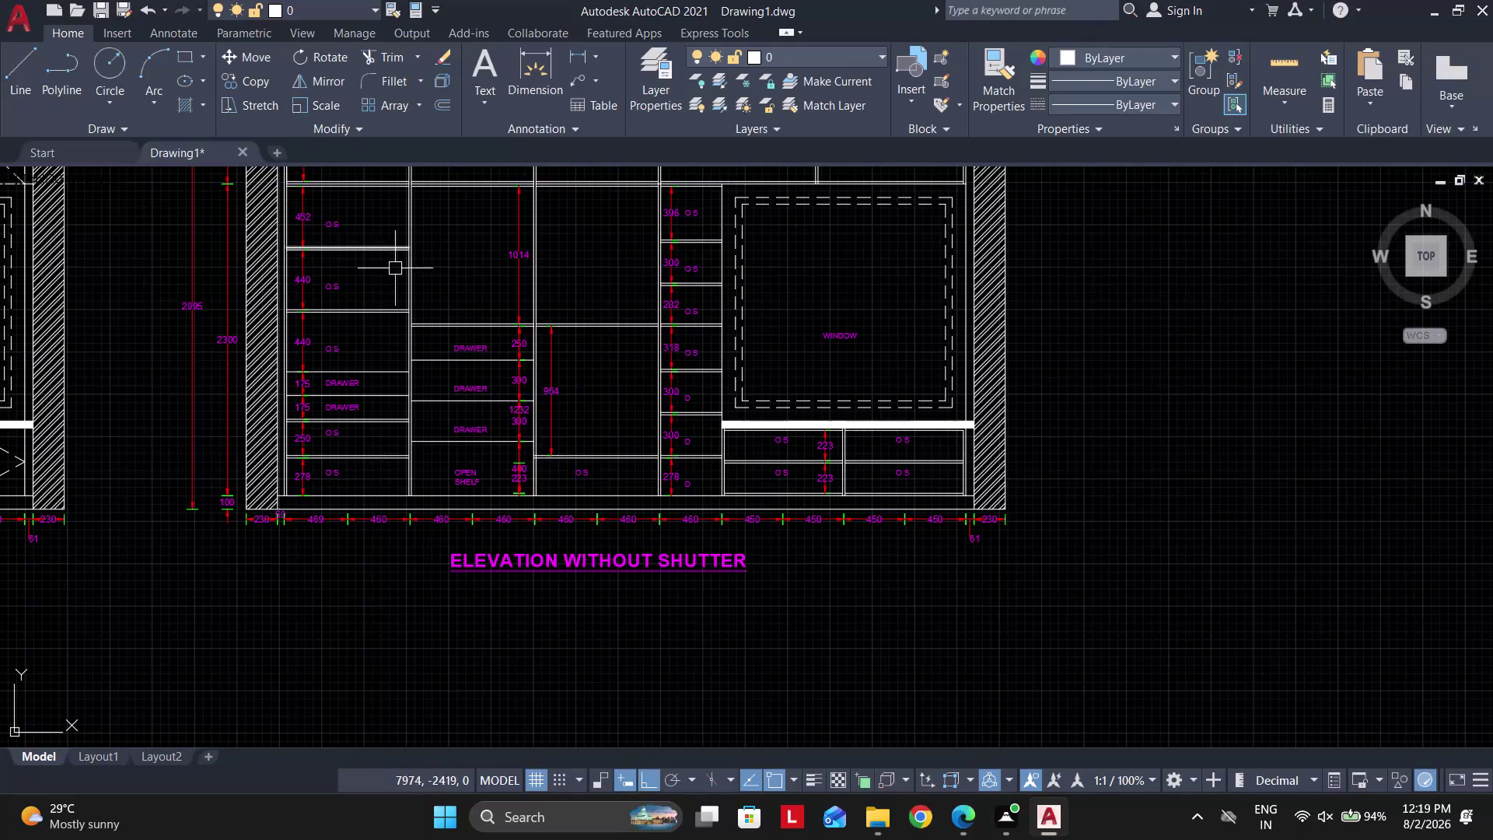
Zoom to fit the wardrobe elevations, then start Save Drawing As with Ctrl+S.
middle_click(462, 527)
scroll(down, 3)
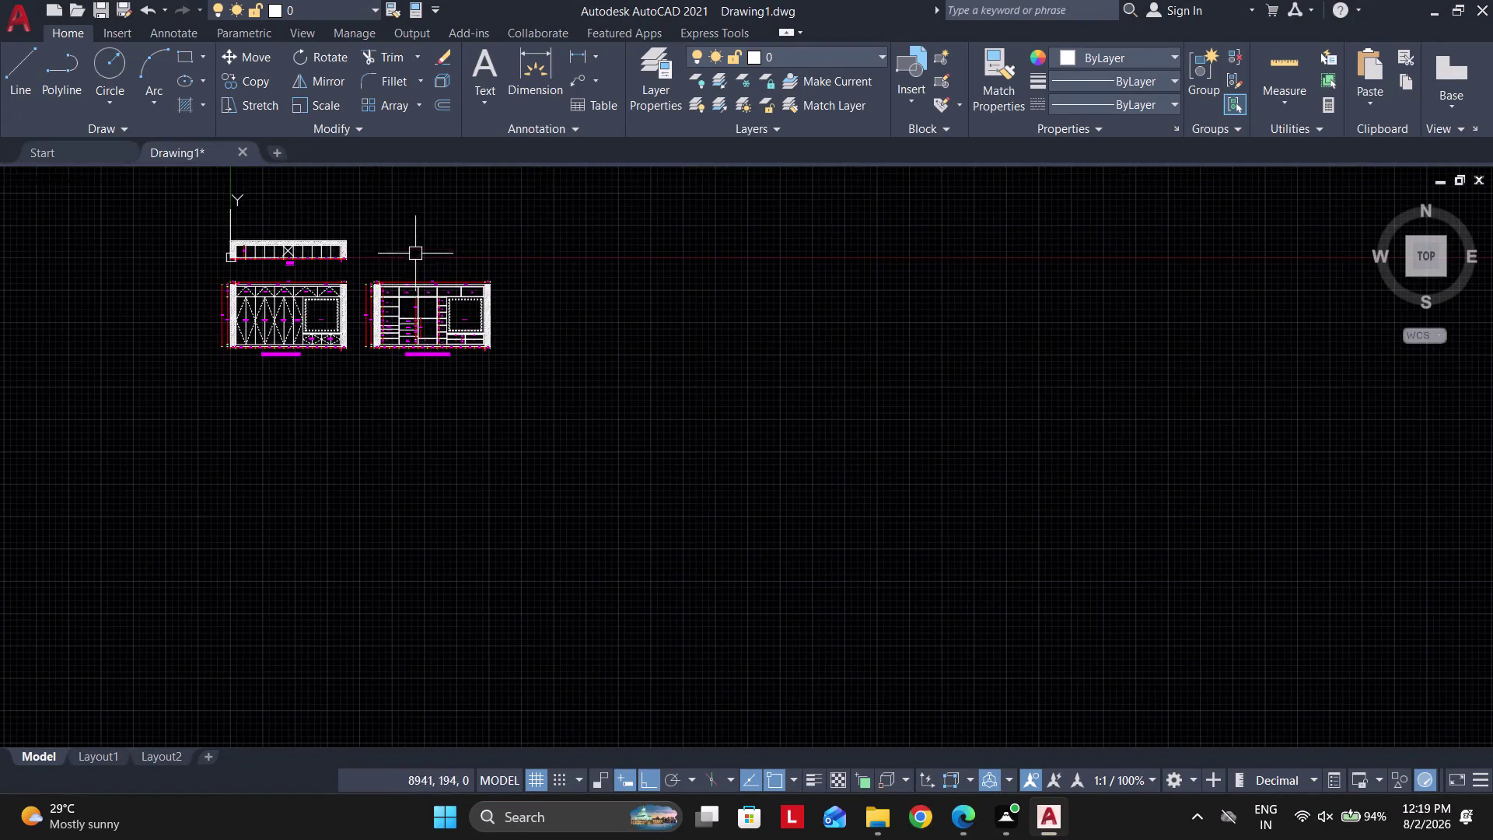
scroll(up, 3)
scroll(up, 3)
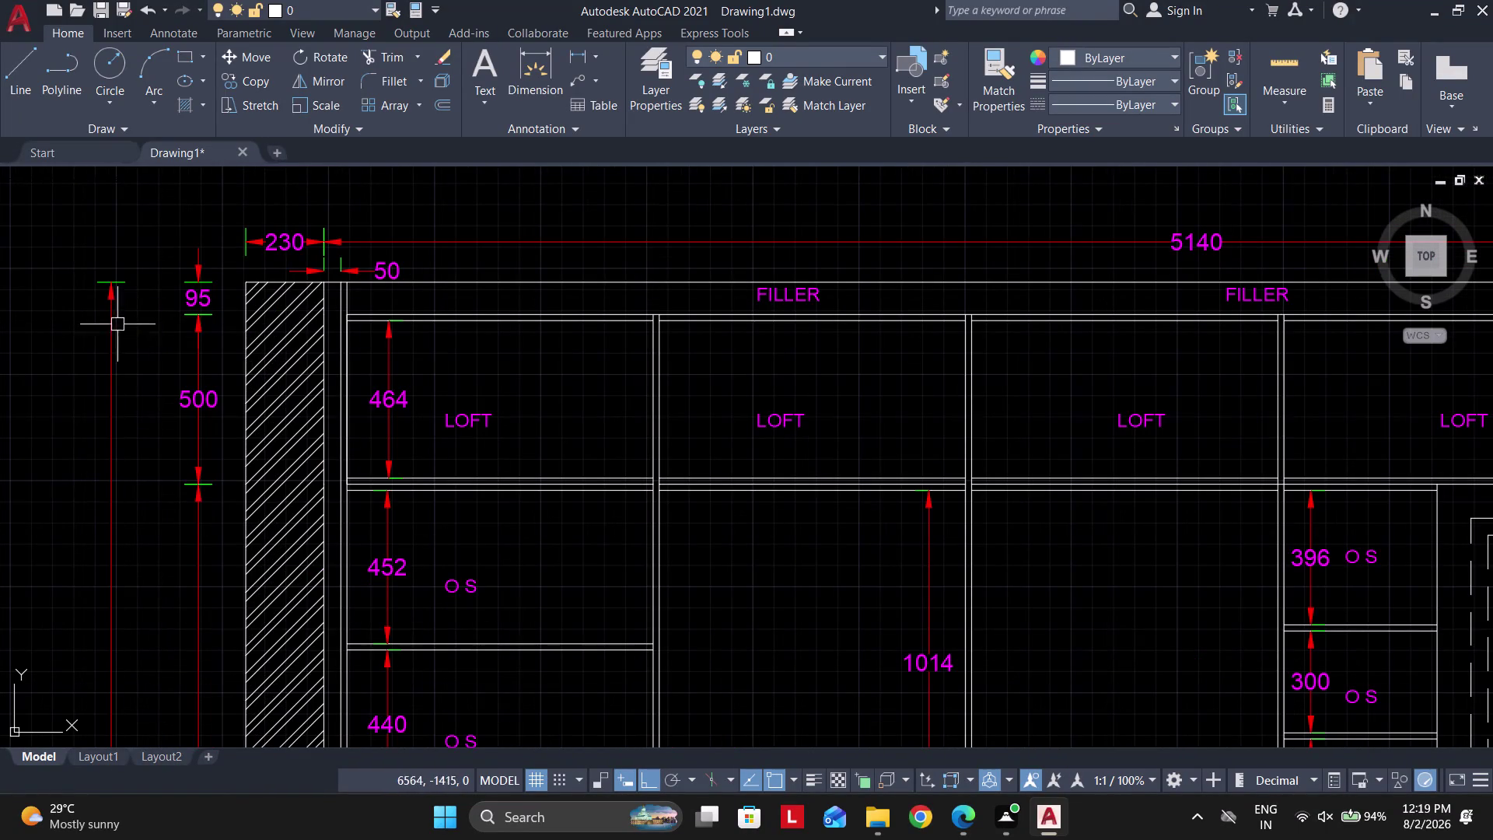
scroll(down, 3)
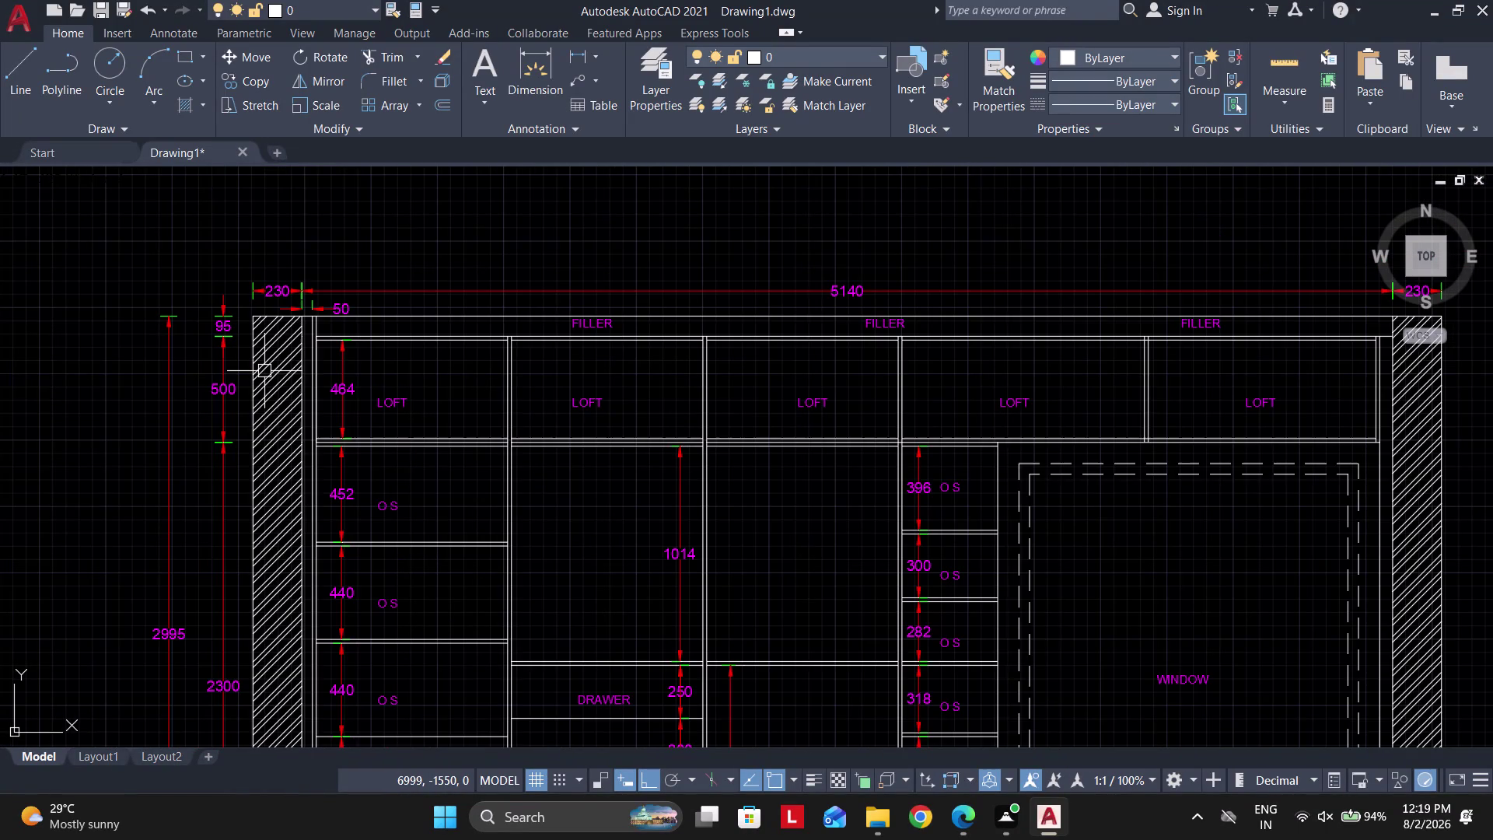
key(ctrl+s)
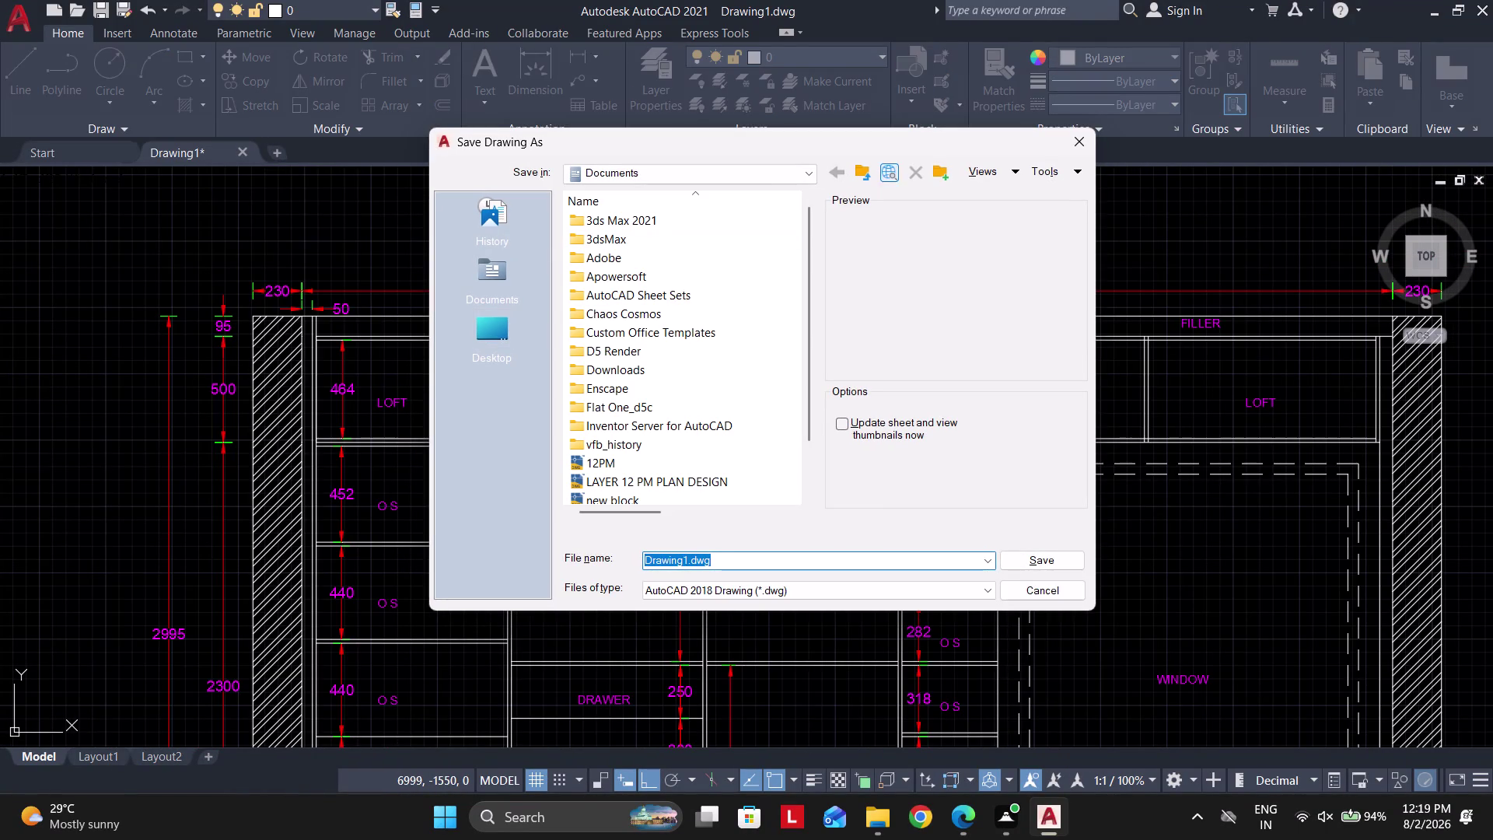
Save the drawing to the Desktop under the file name 'WARDROBE DWG FILE'.
click(679, 185)
click(643, 178)
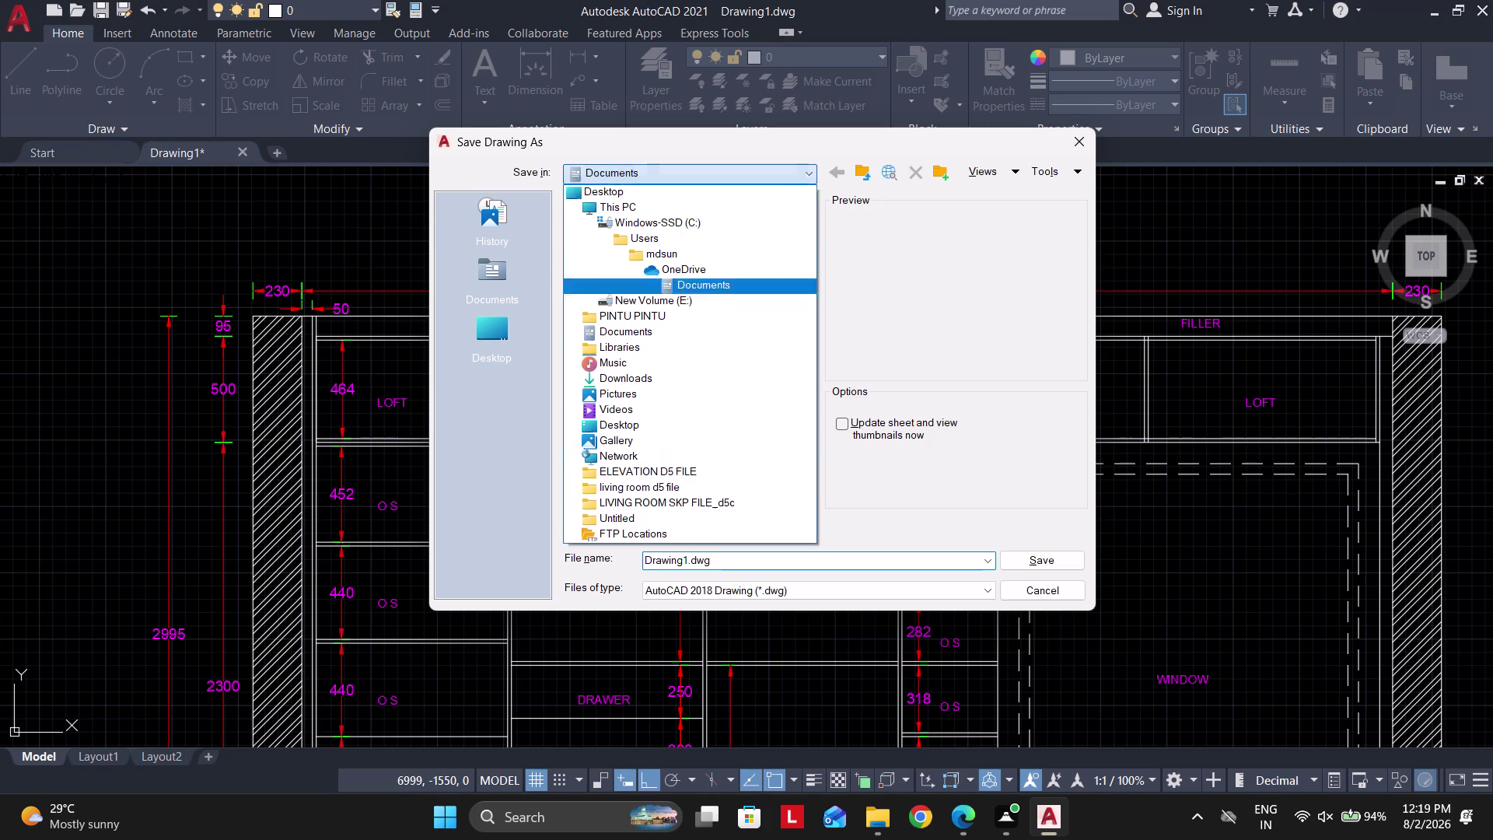
click(645, 194)
click(773, 556)
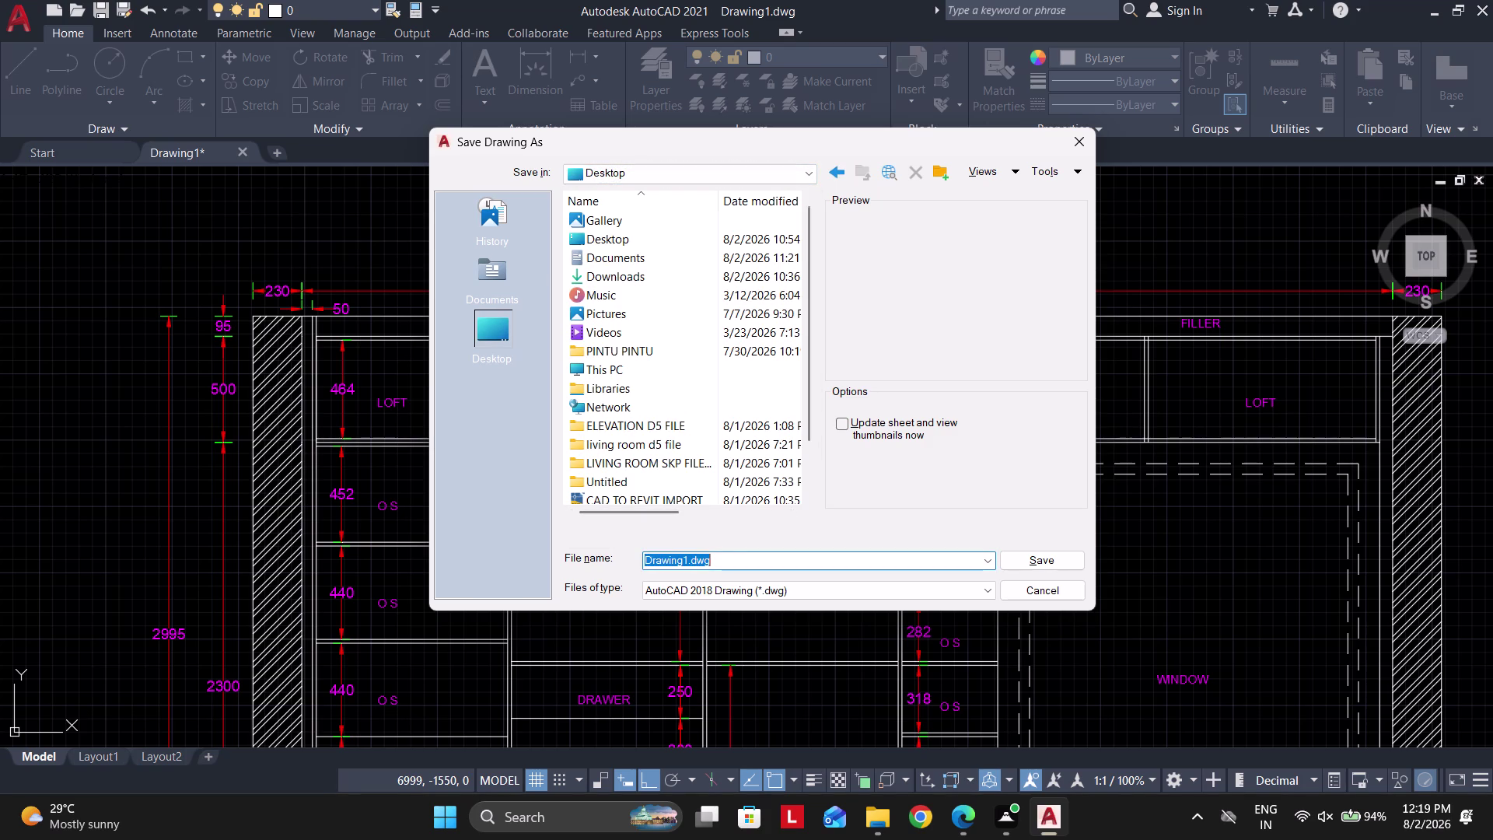
text(WARDRO)
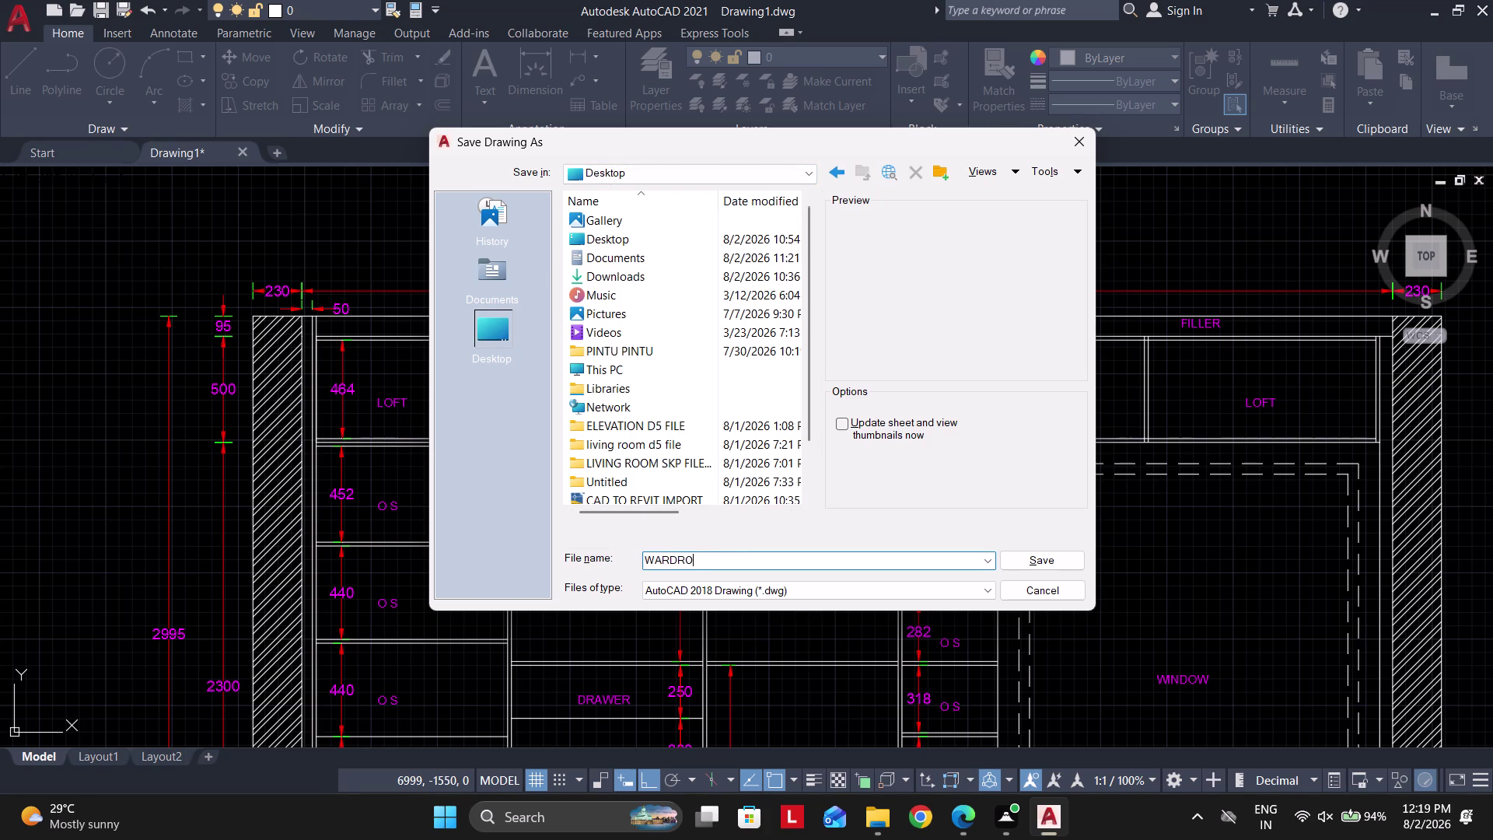
text(BE DWH)
key(BackSpace)
text(G FIL)
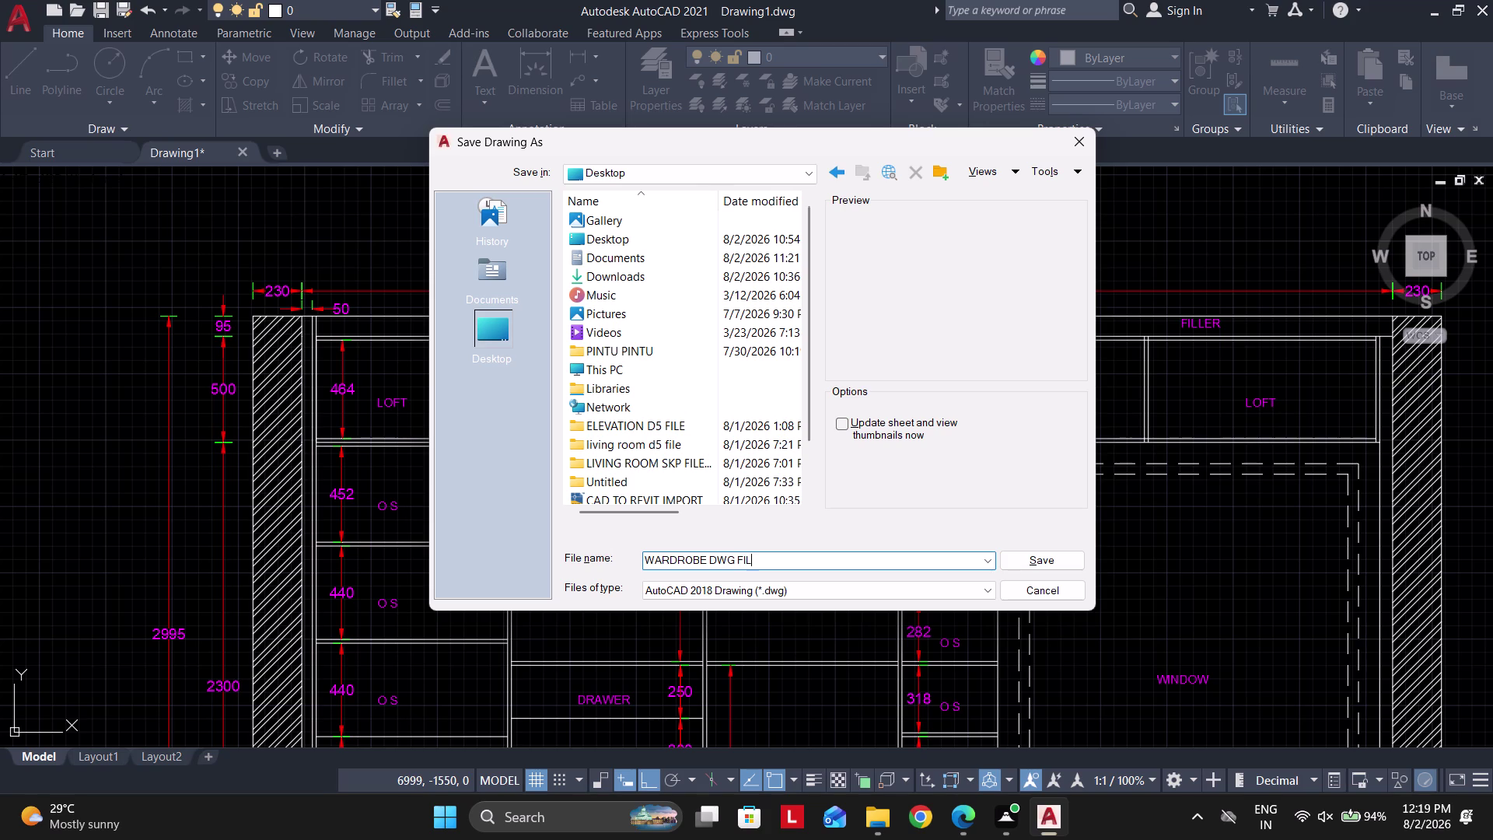
key(e)
key(Return)
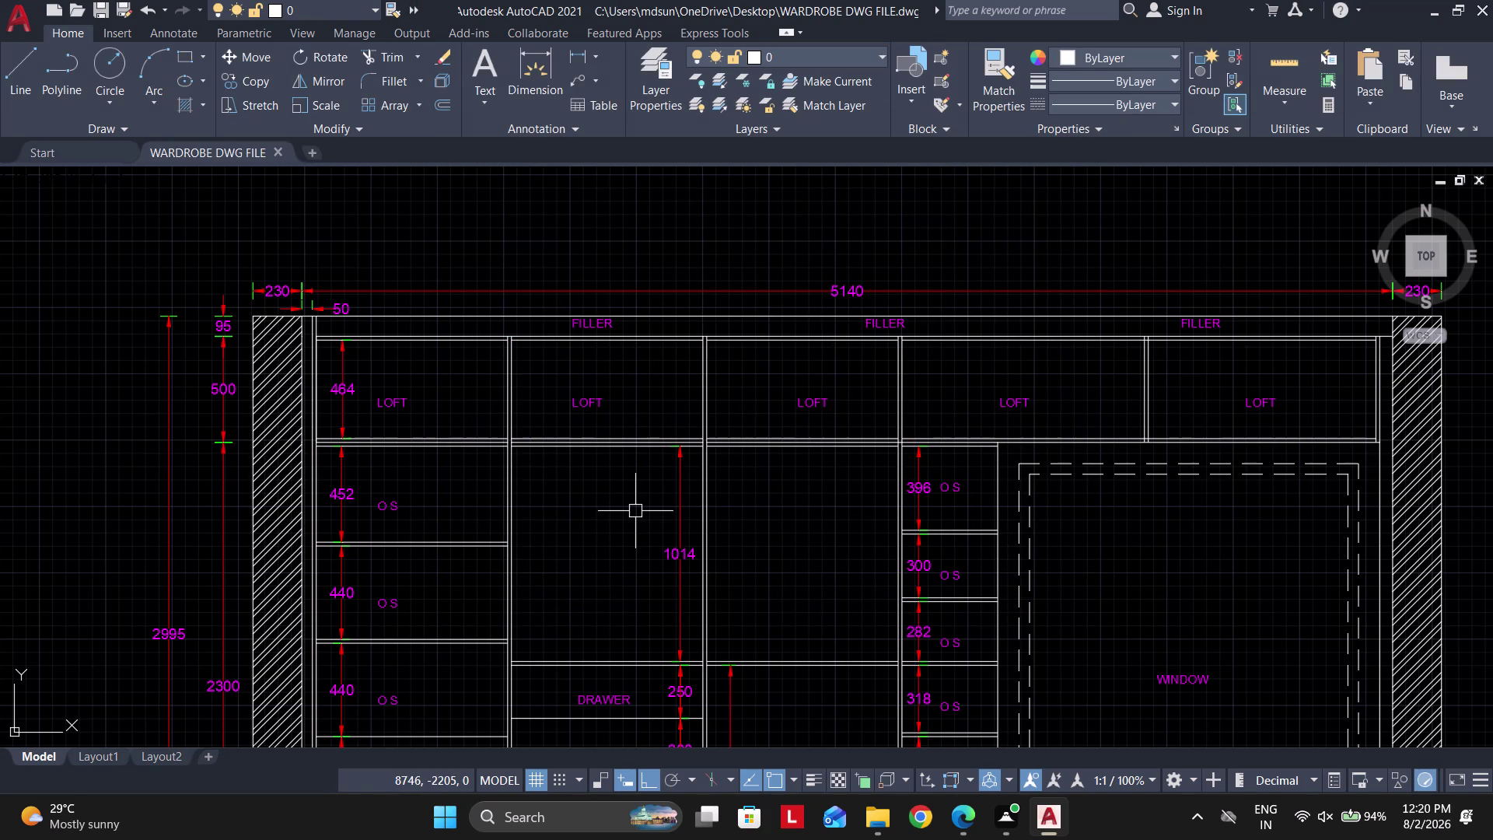
scroll(down, 3)
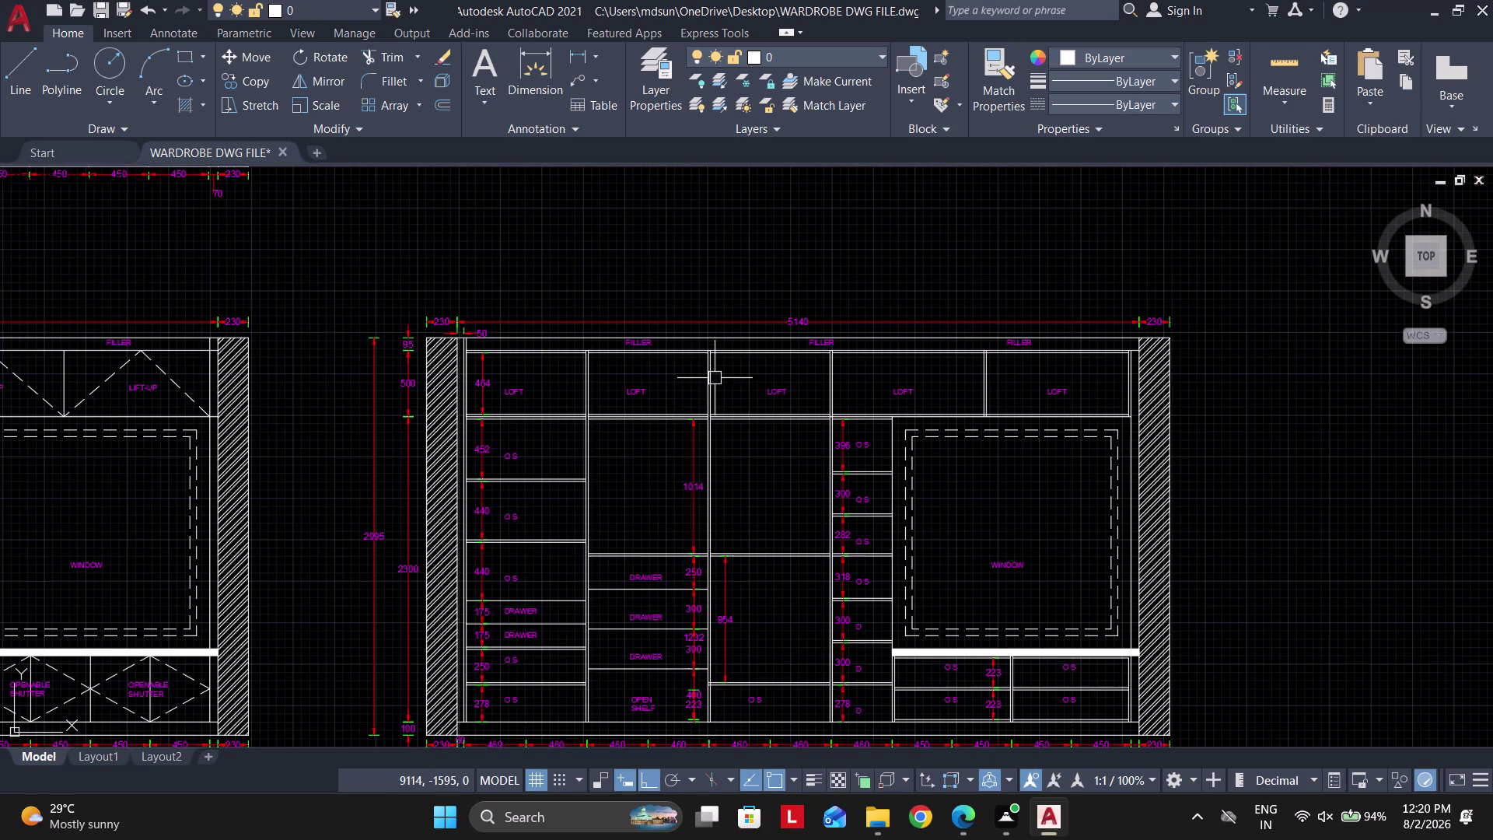